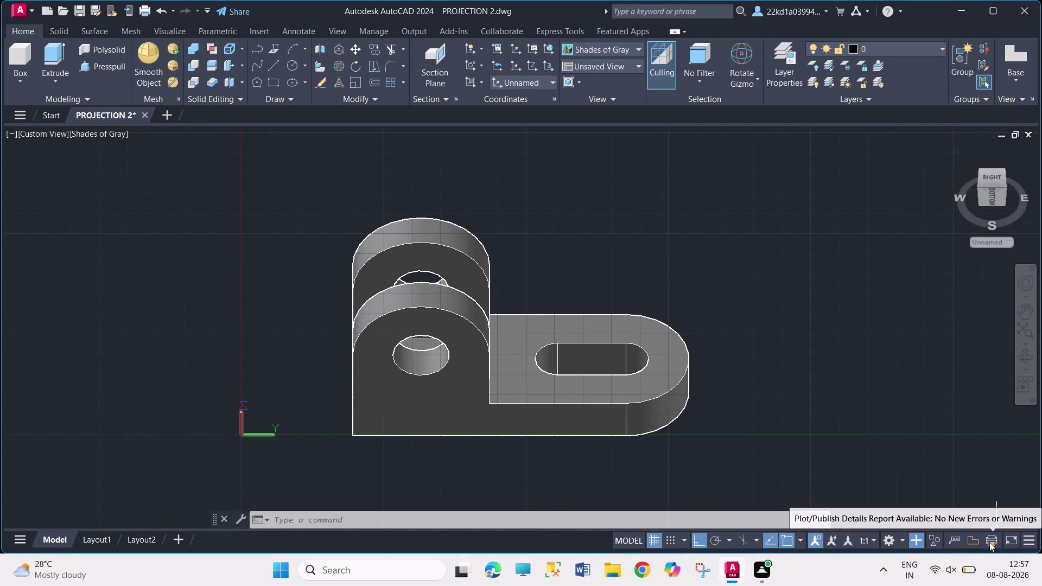
Open the Plot and Publish Details report, filter it to Errors Only, then return to All.
click(990, 542)
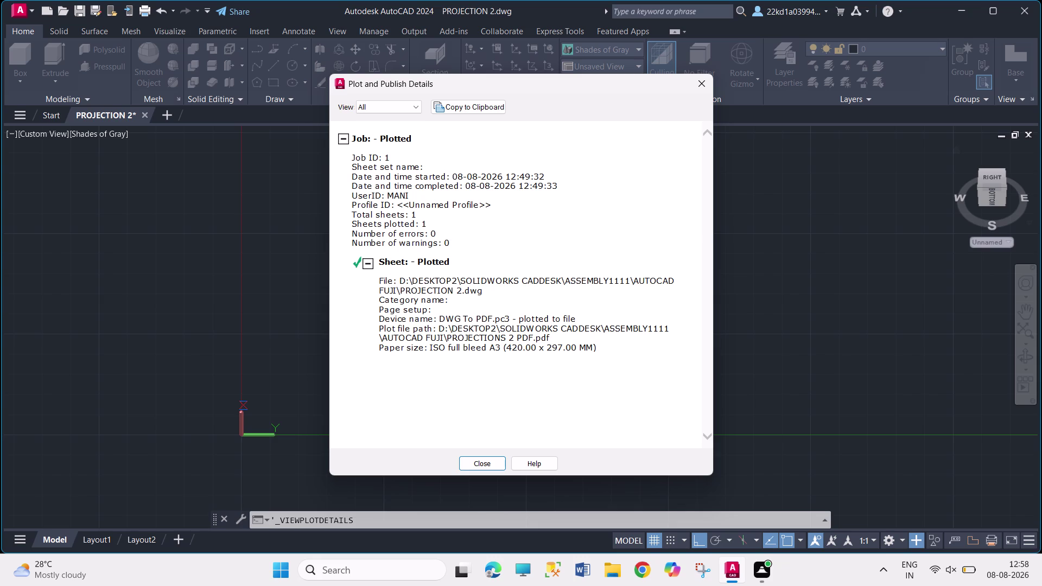
click(407, 109)
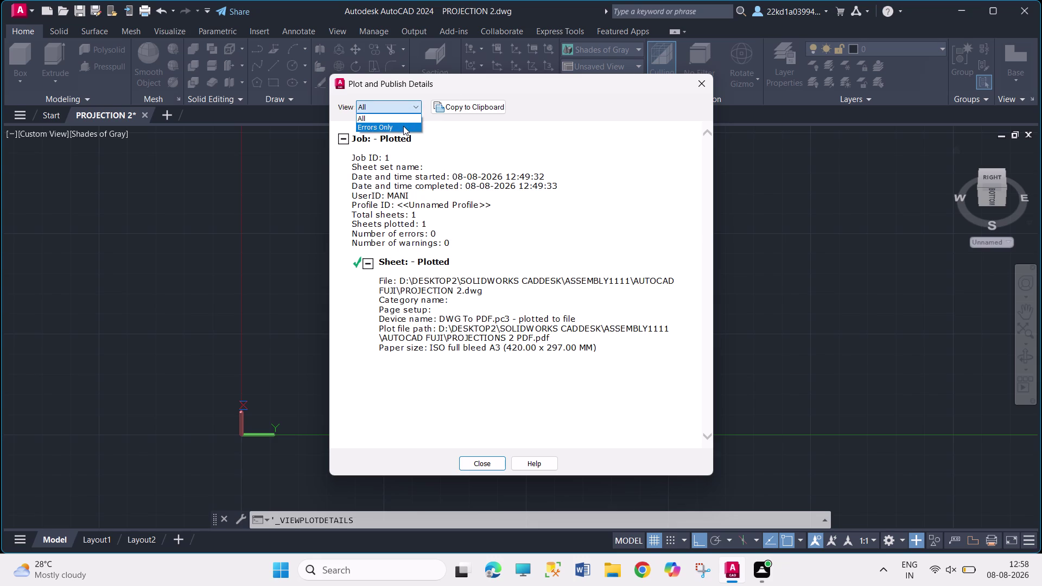
click(403, 126)
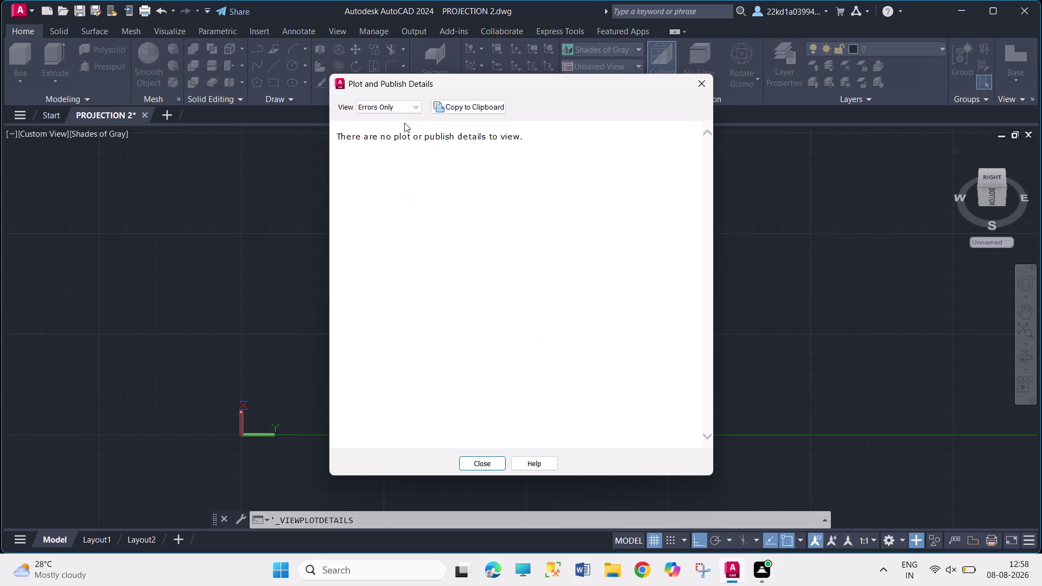
click(412, 106)
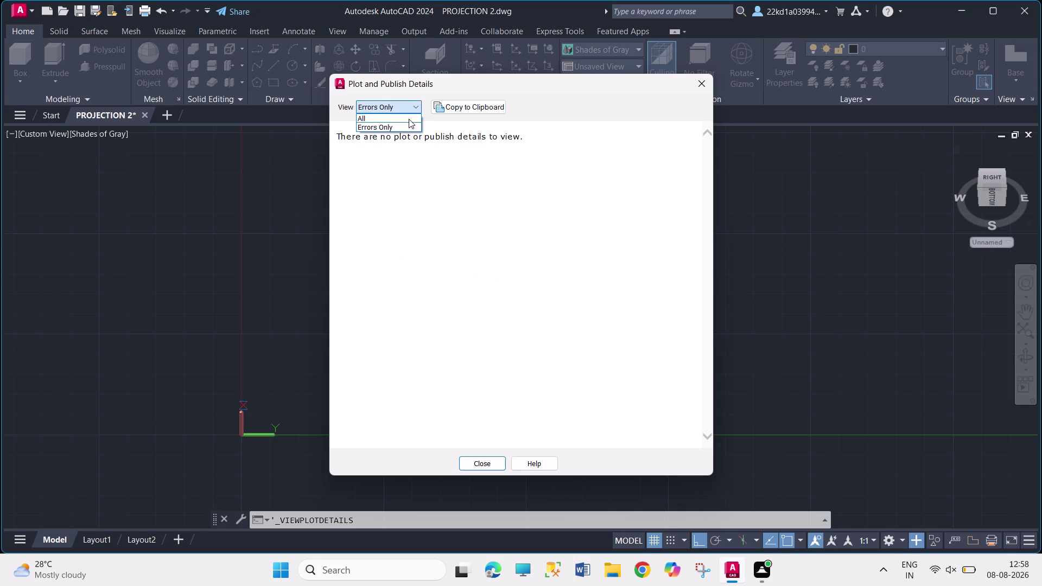
click(409, 119)
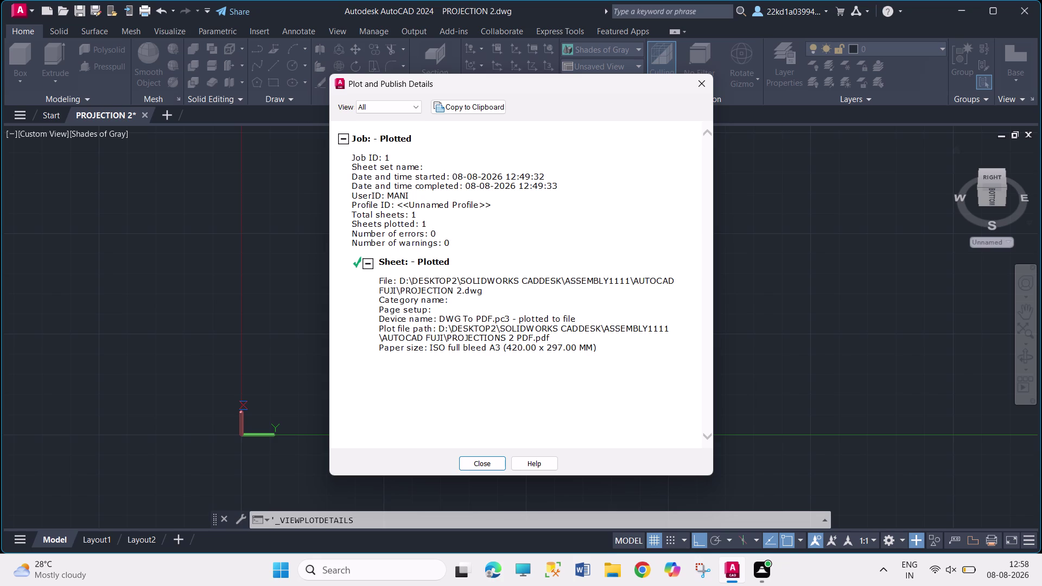
Select and review the full Plot and Publish Details report text, then clear the selection.
click(492, 297)
drag(354, 138, 475, 374)
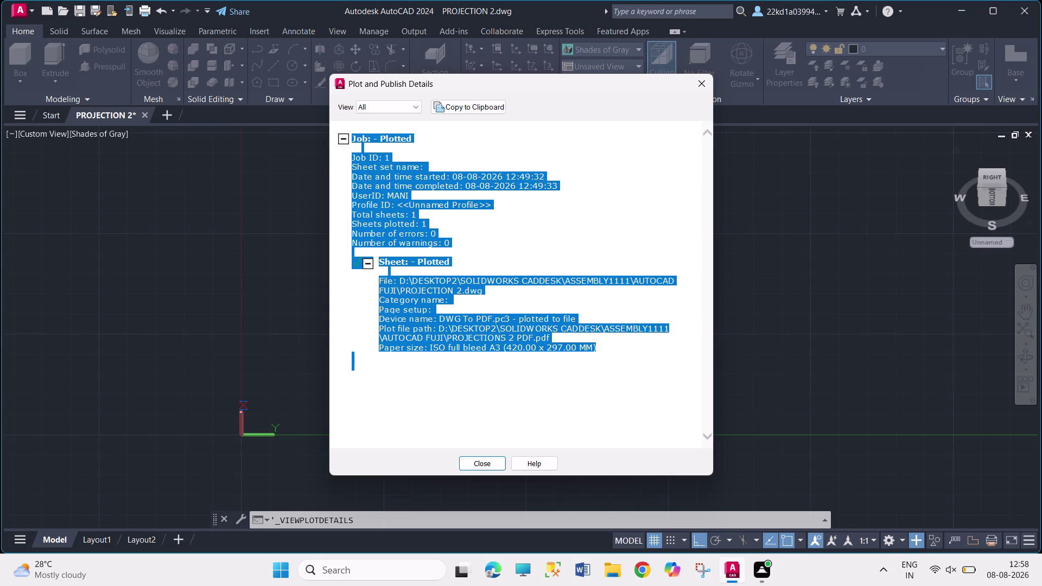
drag(474, 374, 657, 346)
drag(657, 346, 656, 347)
click(618, 348)
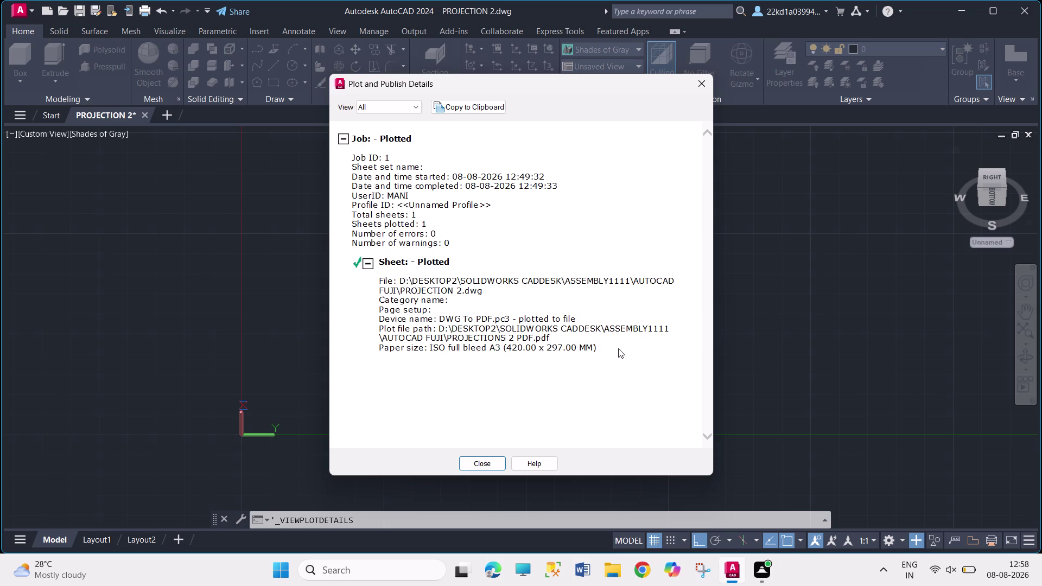
Review the plot file path and paper size lines, then close the report.
drag(600, 351, 419, 323)
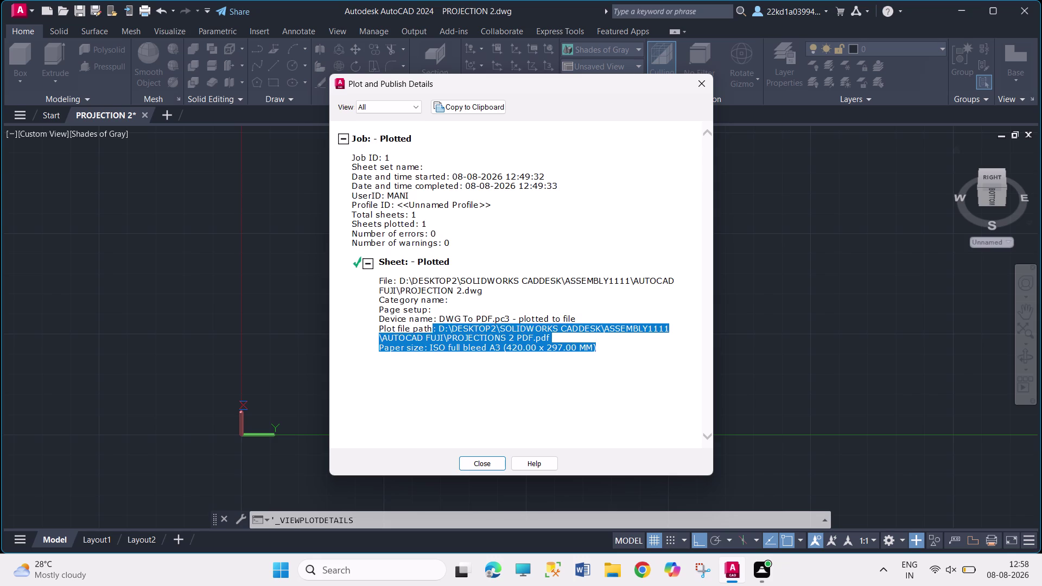
drag(419, 324, 335, 177)
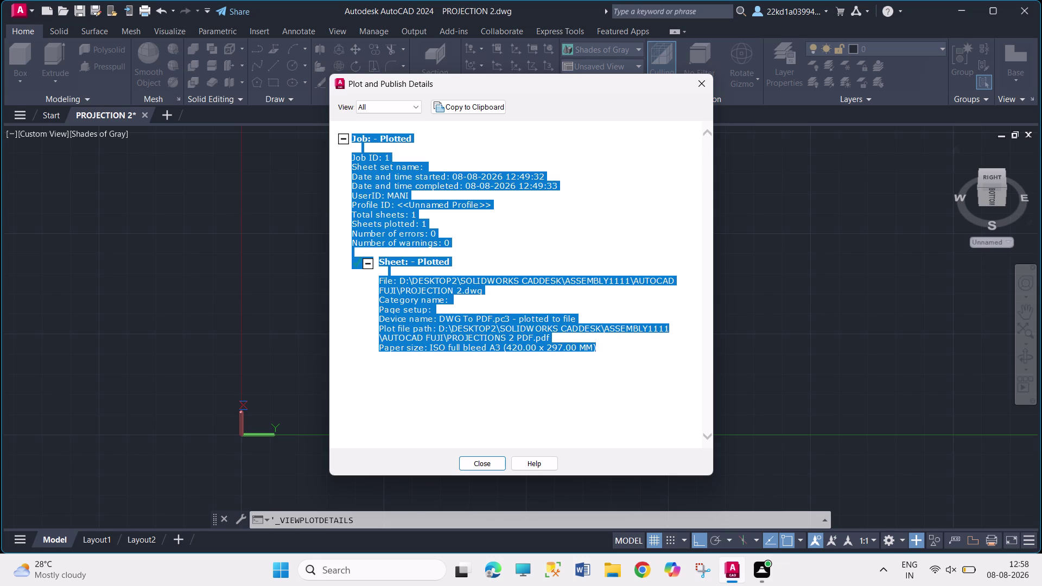
drag(335, 177, 410, 123)
drag(410, 122, 614, 348)
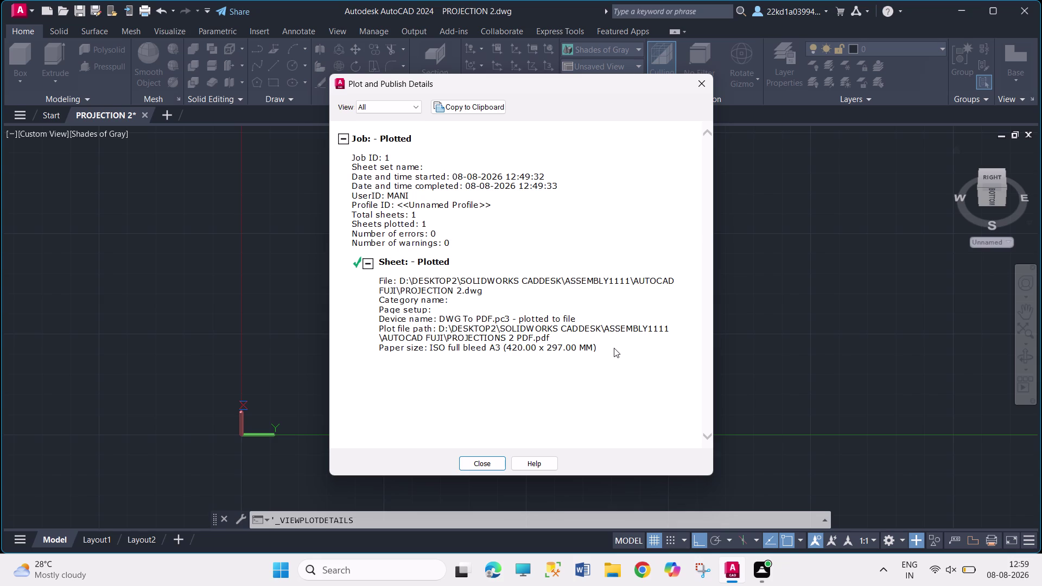
drag(614, 348, 650, 268)
click(701, 78)
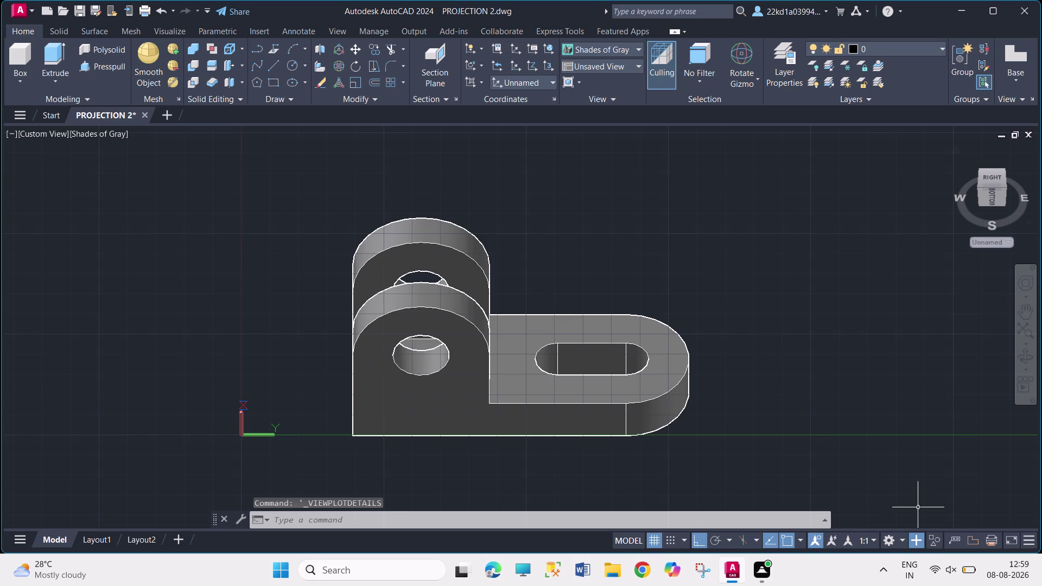
click(970, 541)
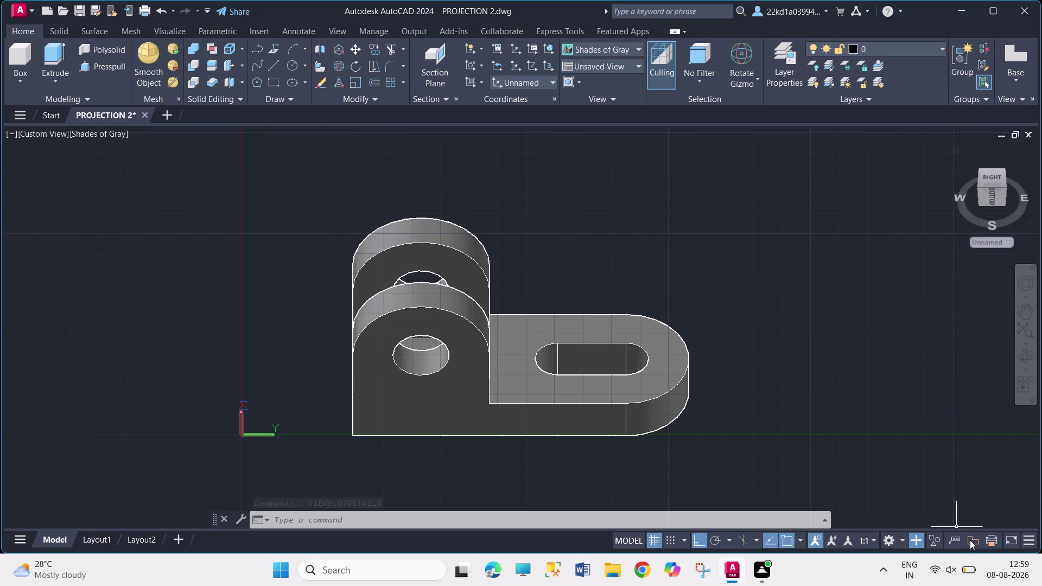
click(971, 540)
click(1032, 542)
click(886, 447)
click(788, 294)
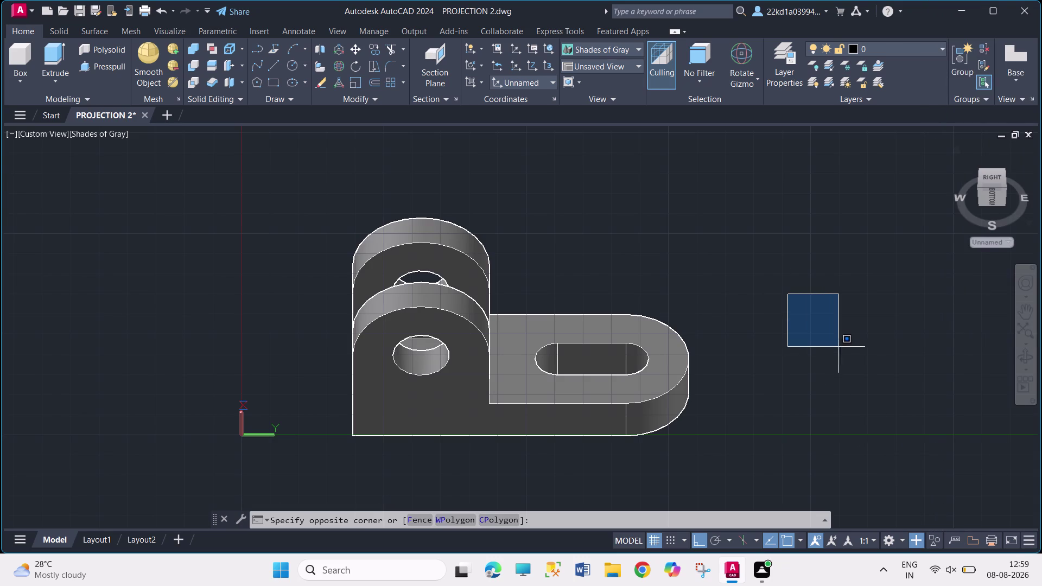
click(860, 350)
click(841, 281)
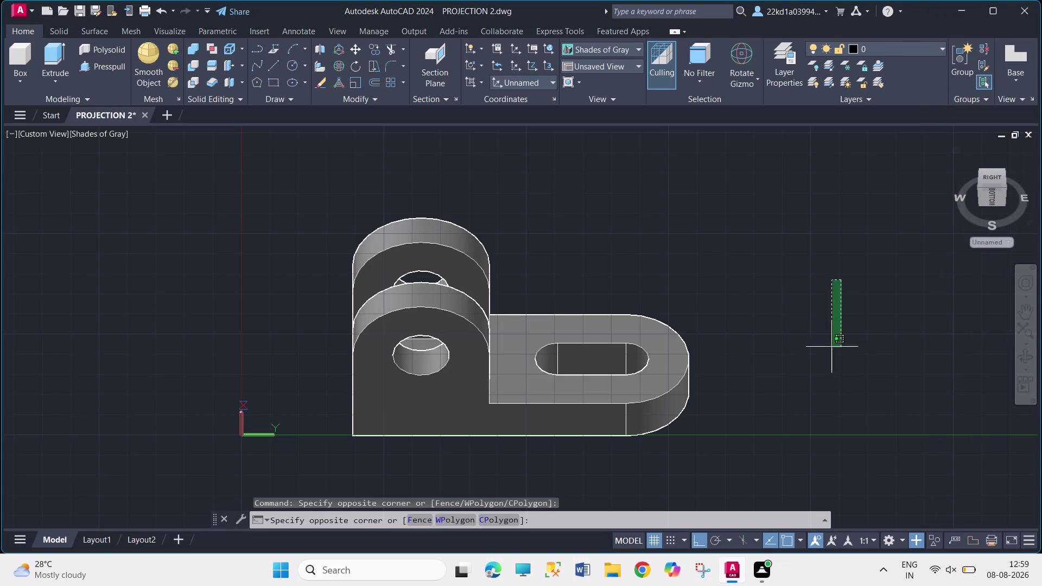
drag(782, 373, 752, 254)
drag(753, 255, 834, 311)
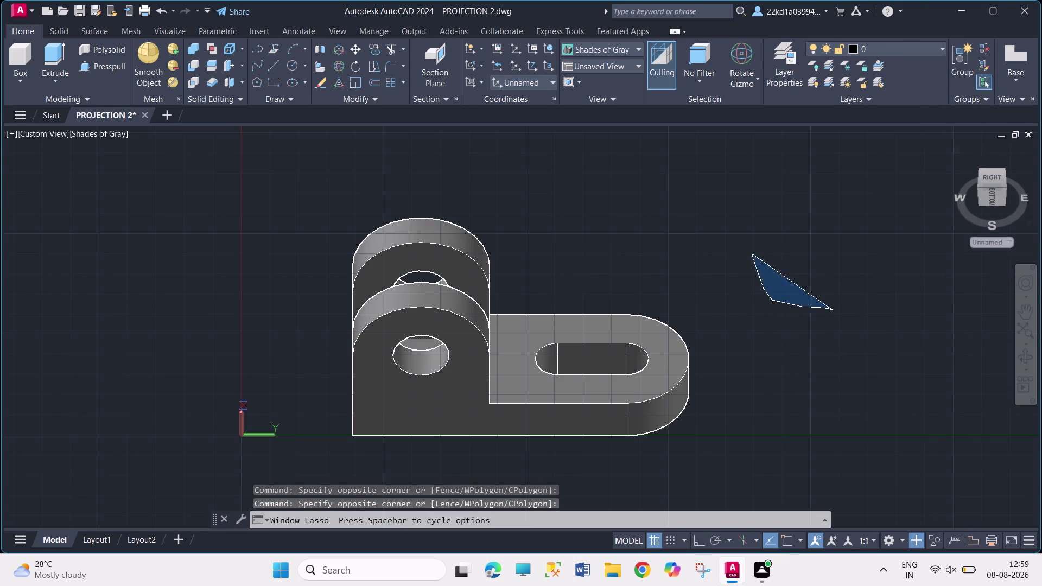
click(834, 311)
drag(800, 408, 759, 282)
click(759, 282)
drag(823, 332, 824, 289)
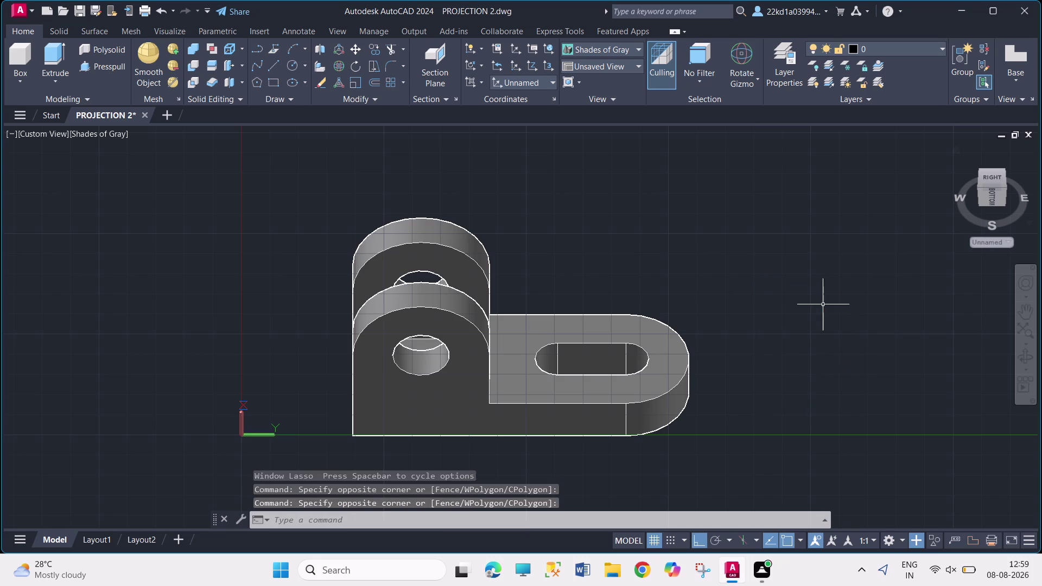
drag(824, 289, 824, 268)
drag(824, 268, 766, 249)
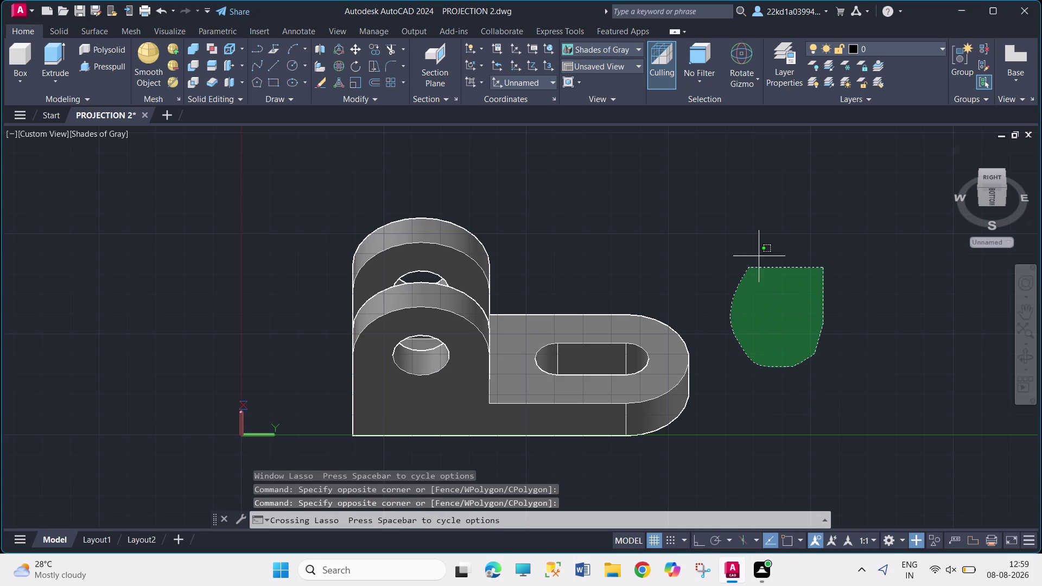
drag(767, 250, 771, 333)
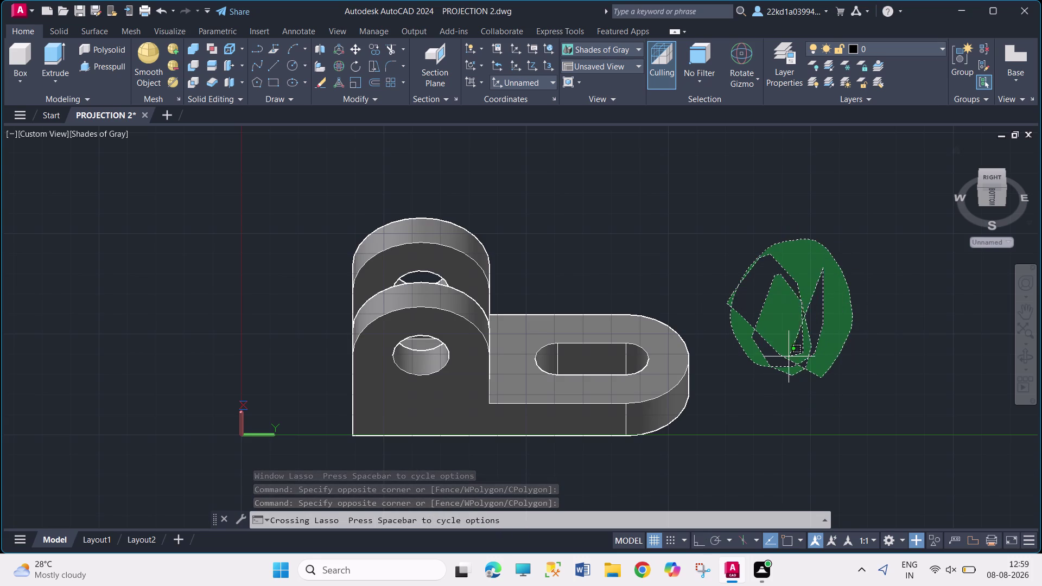
drag(770, 333, 769, 310)
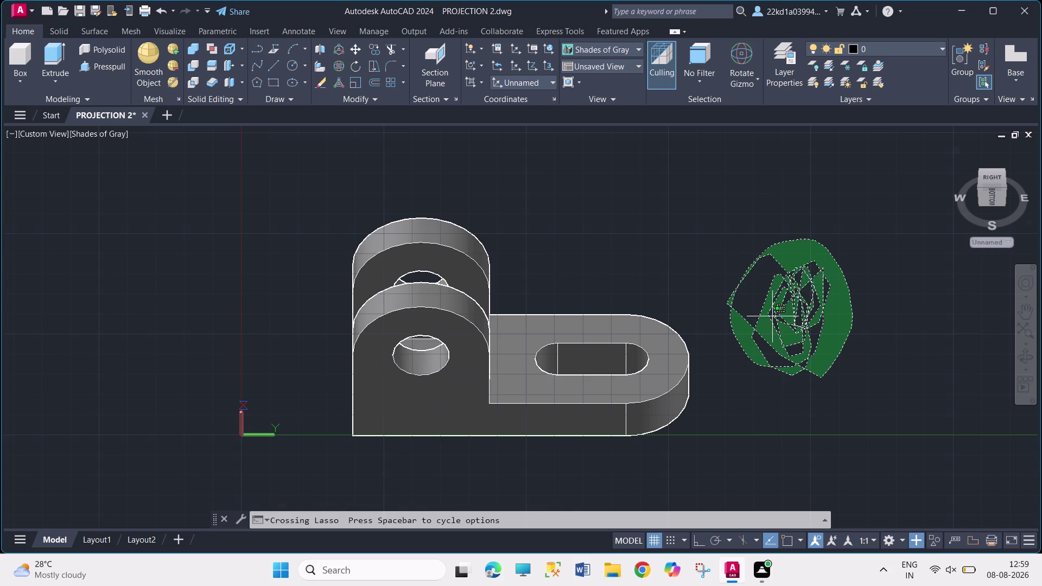
drag(769, 309, 817, 303)
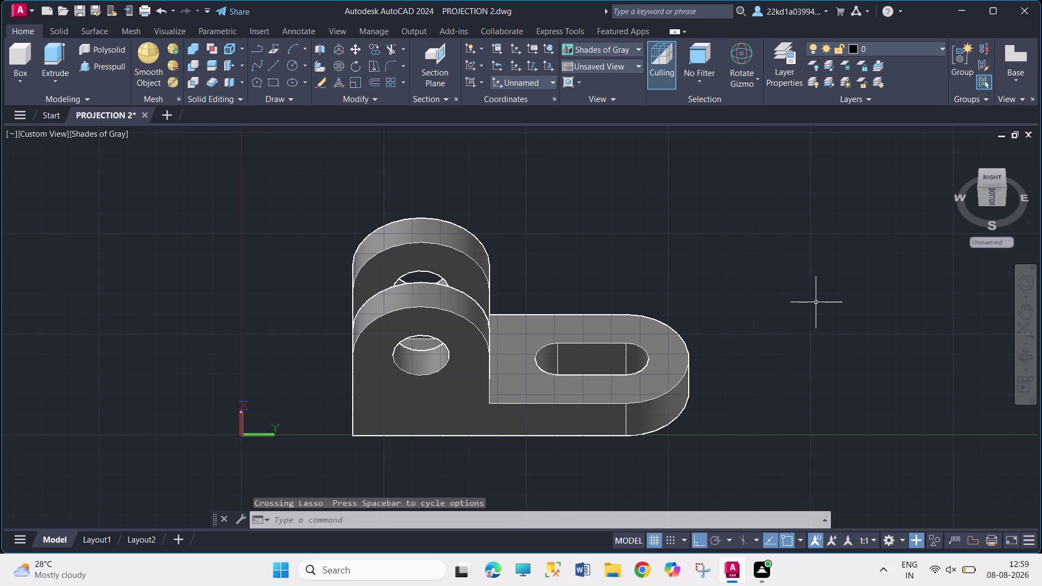